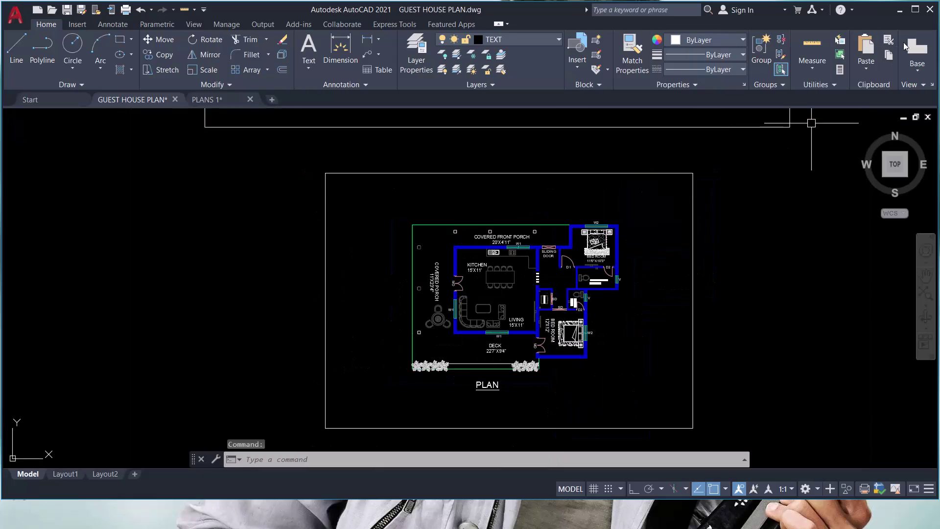
Pan the guest house drawing to frame its elevation above the plan.
click(912, 10)
scroll(down, 3)
middle_drag(723, 270, 728, 357)
scroll(up, 3)
middle_drag(669, 252, 675, 387)
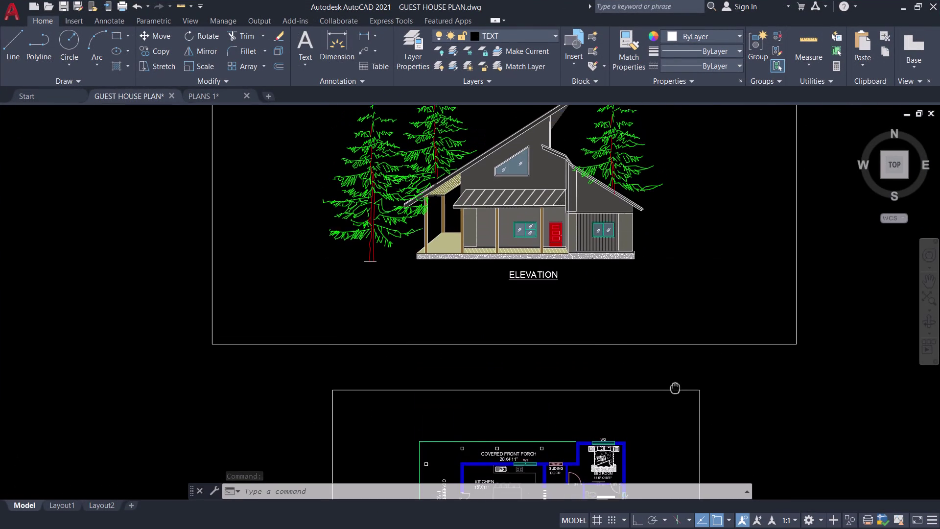
middle_drag(676, 386, 675, 382)
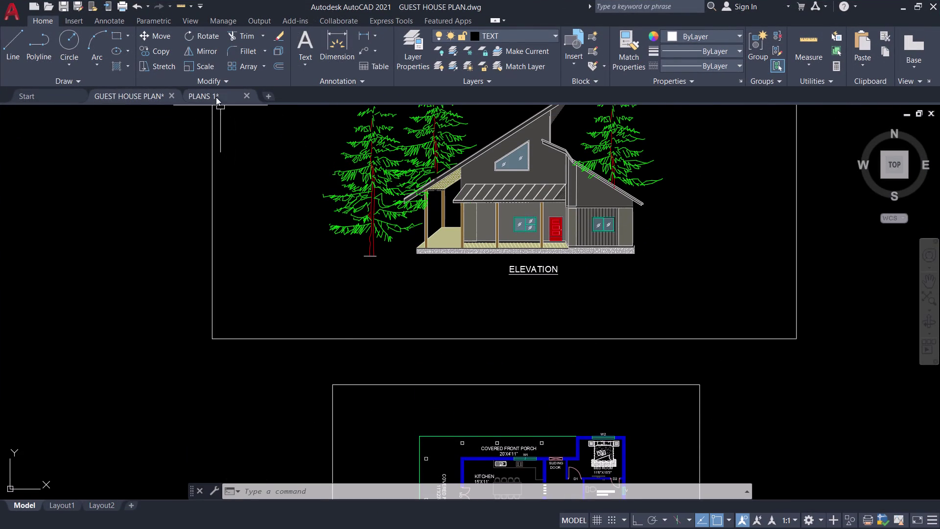
Open the PLANS 1 drawing and frame its elevation, ground floor plan and schedule.
click(215, 95)
scroll(down, 3)
middle_drag(450, 215, 500, 141)
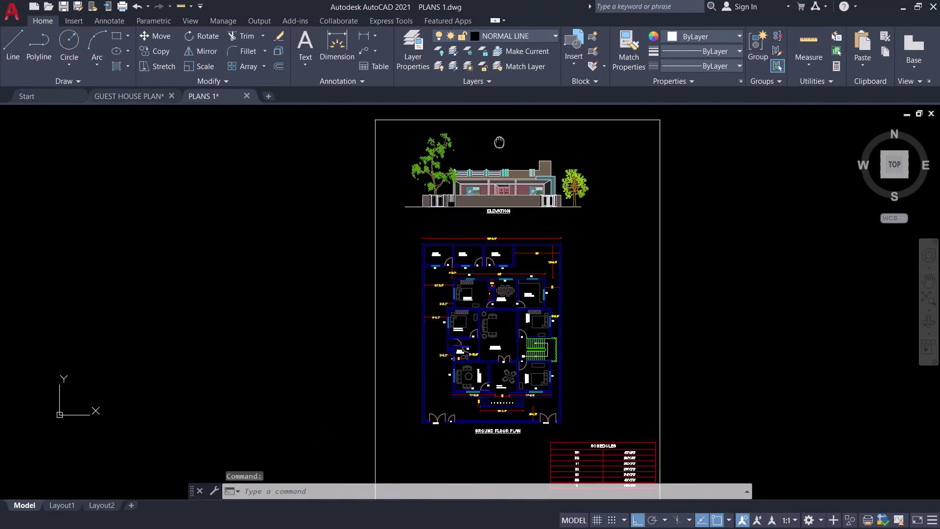
middle_drag(500, 141, 501, 140)
middle_drag(557, 211, 562, 230)
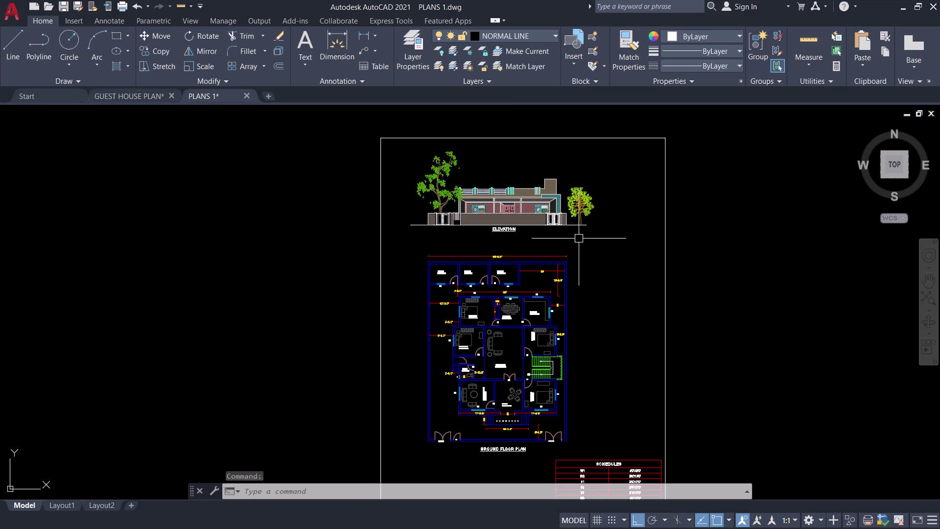